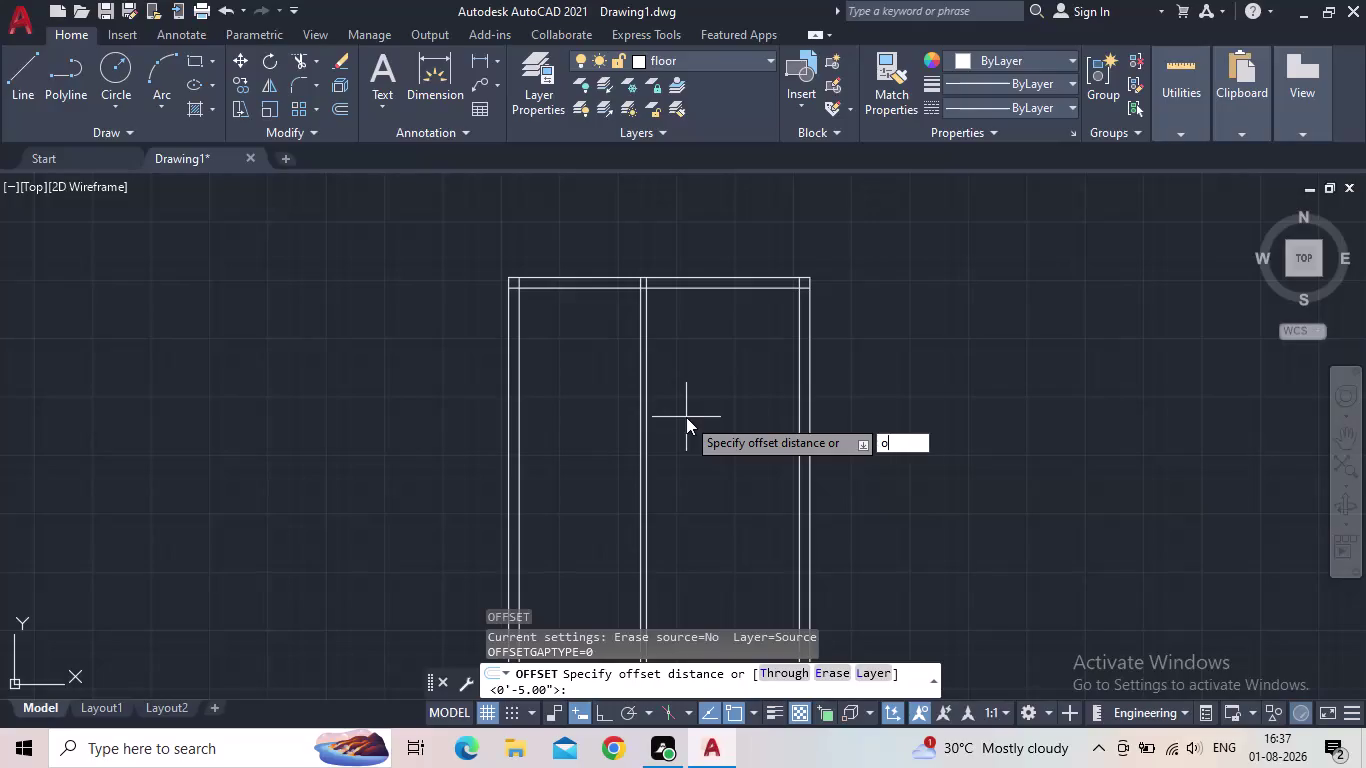
Offset the centre vertical line 10'-8" to one side.
text(10')
key(BackSpace)
key(BackSpace)
key(BackSpace)
key(BackSpace)
text(10)
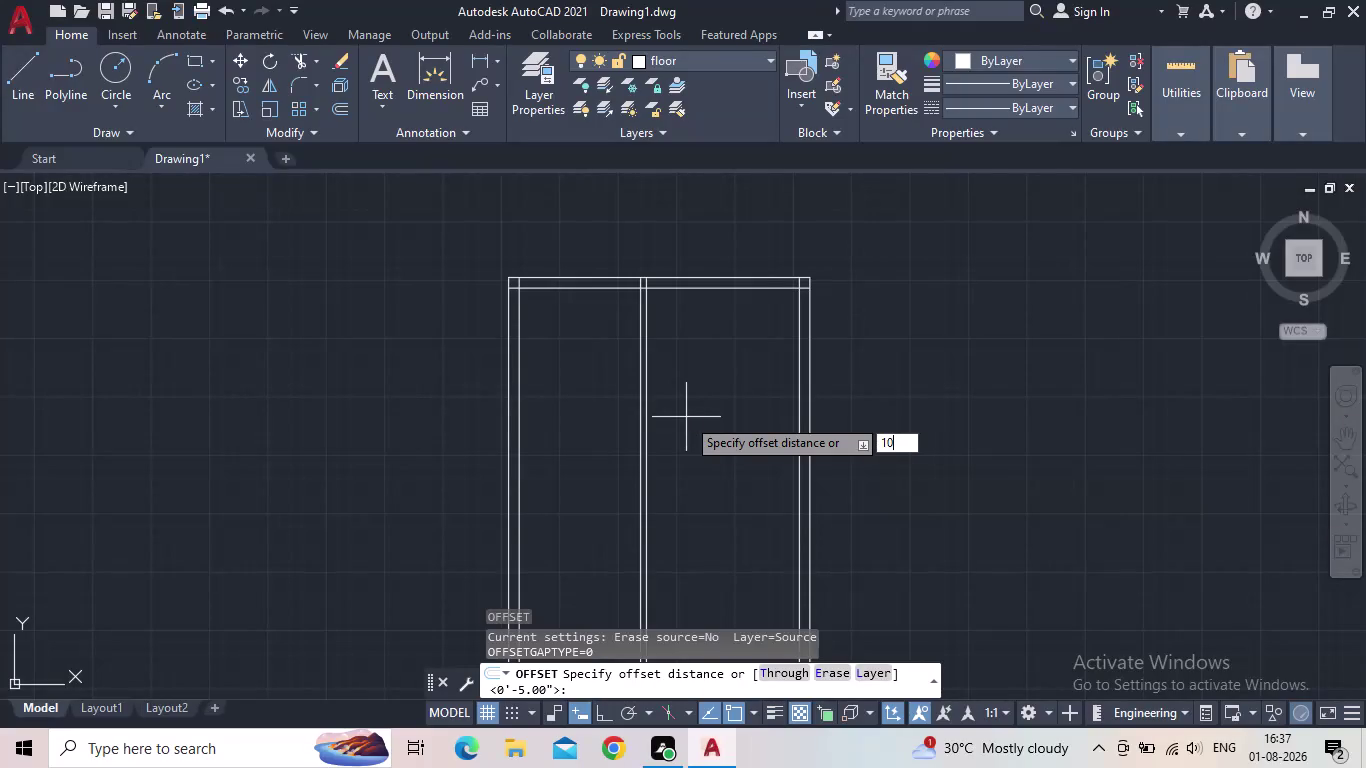
text('8")
key(Return)
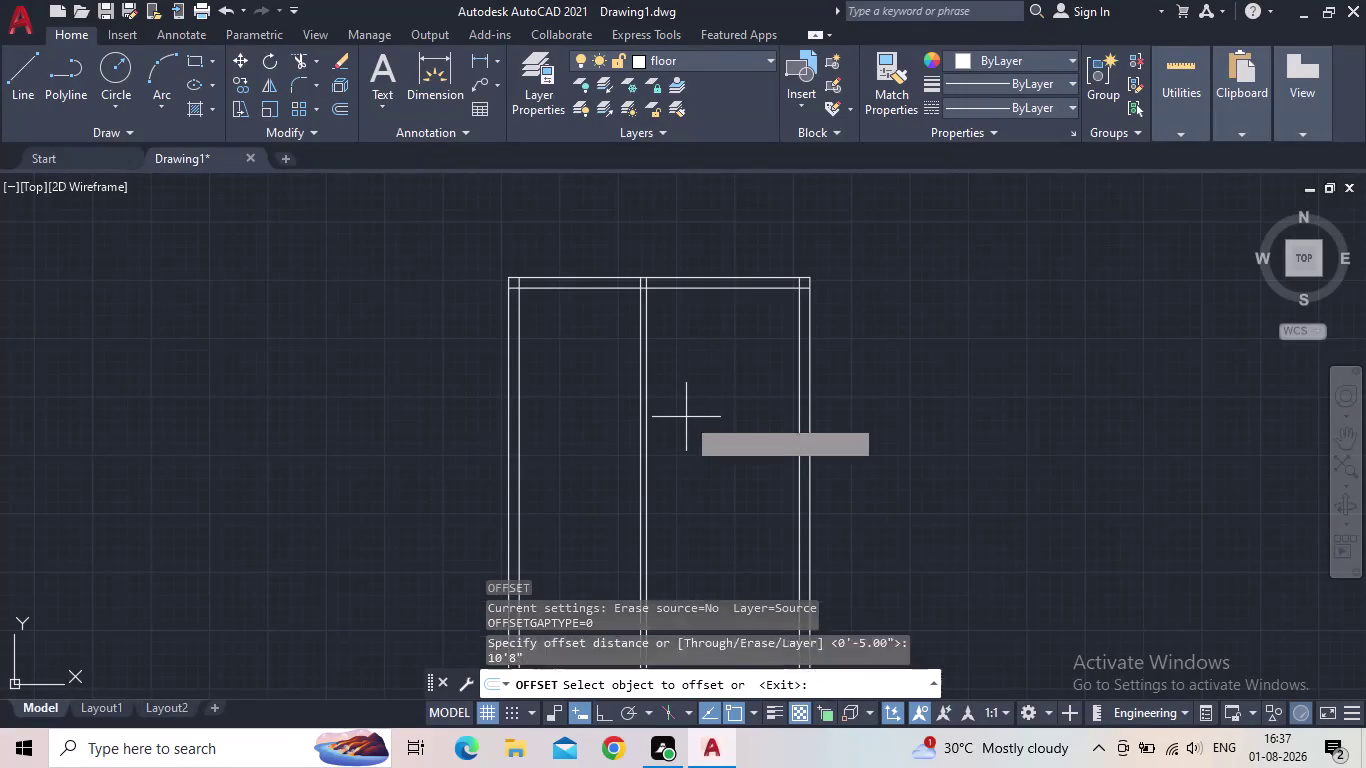
click(507, 336)
click(751, 332)
key(Escape)
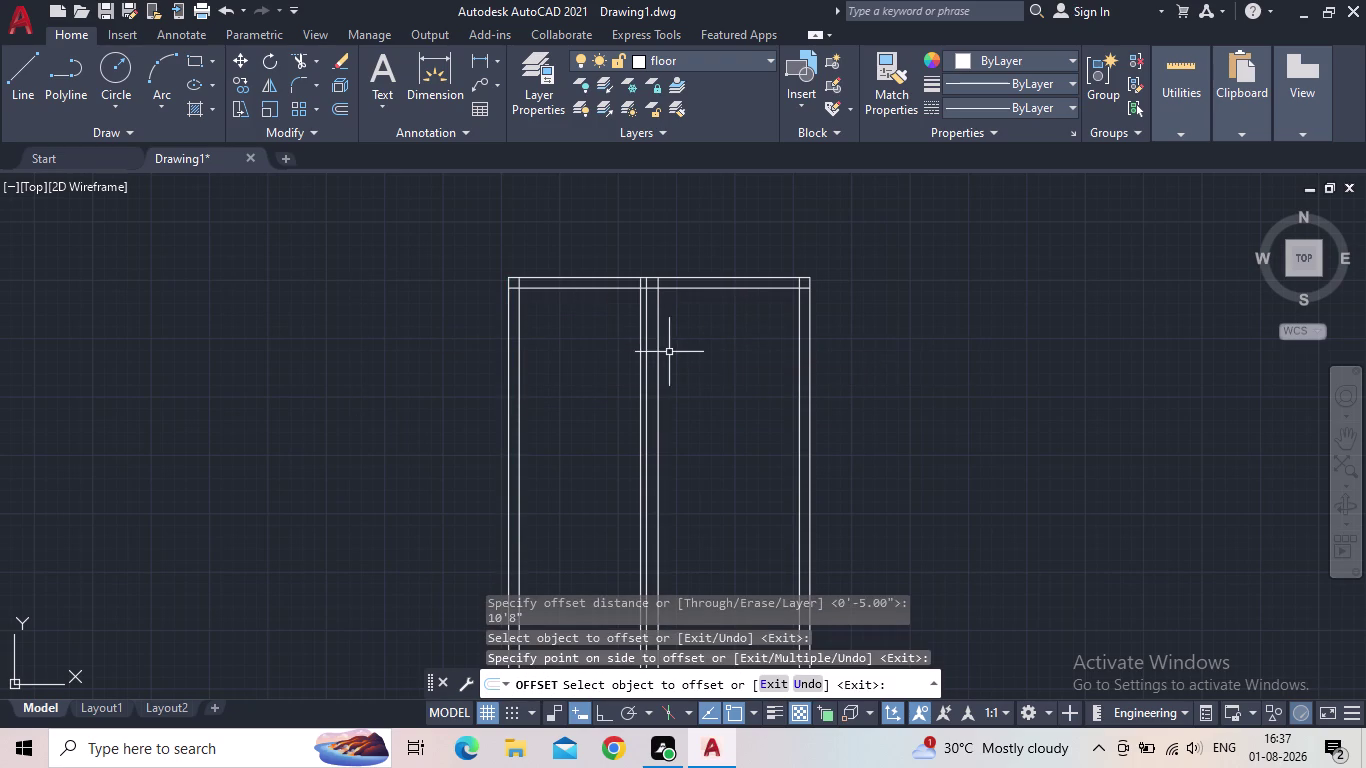
Offset the centre line again by 5" to form the double split.
key(o)
key(Return)
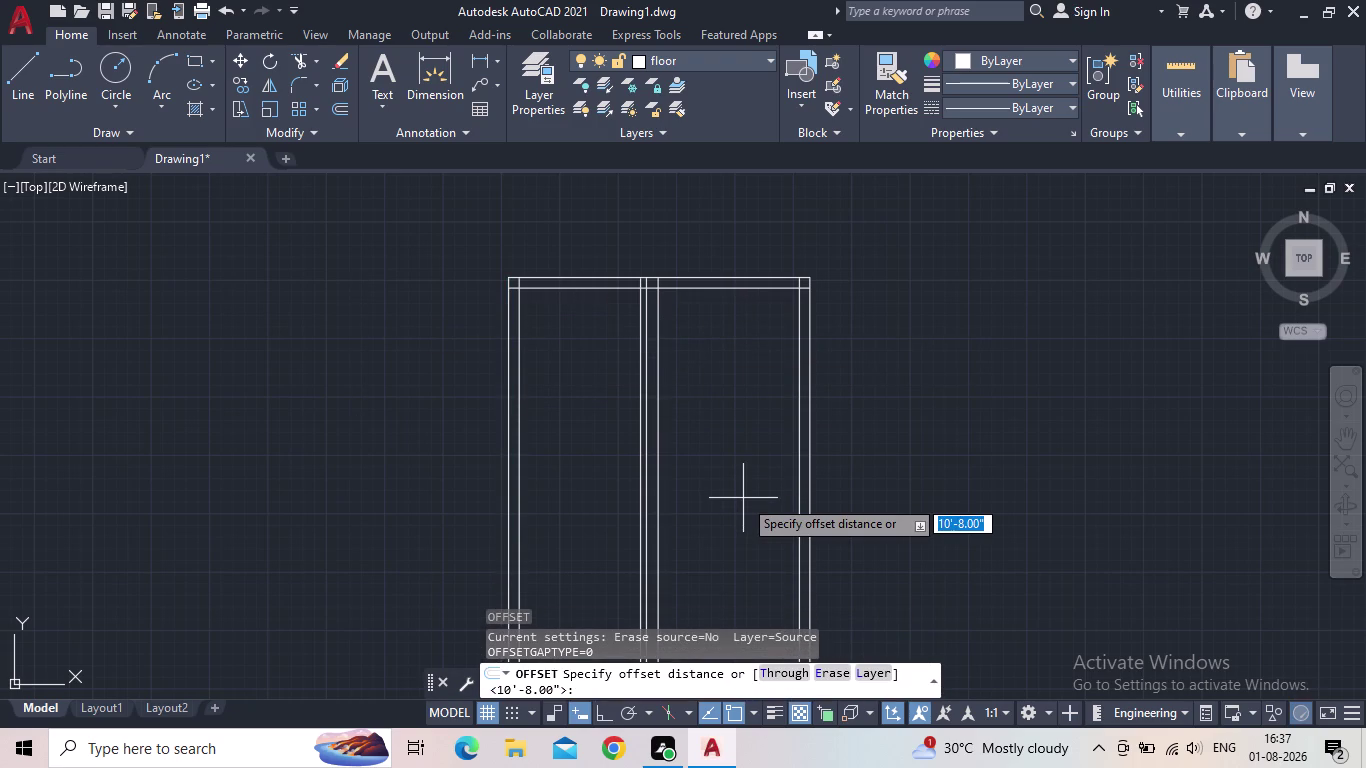
key(5)
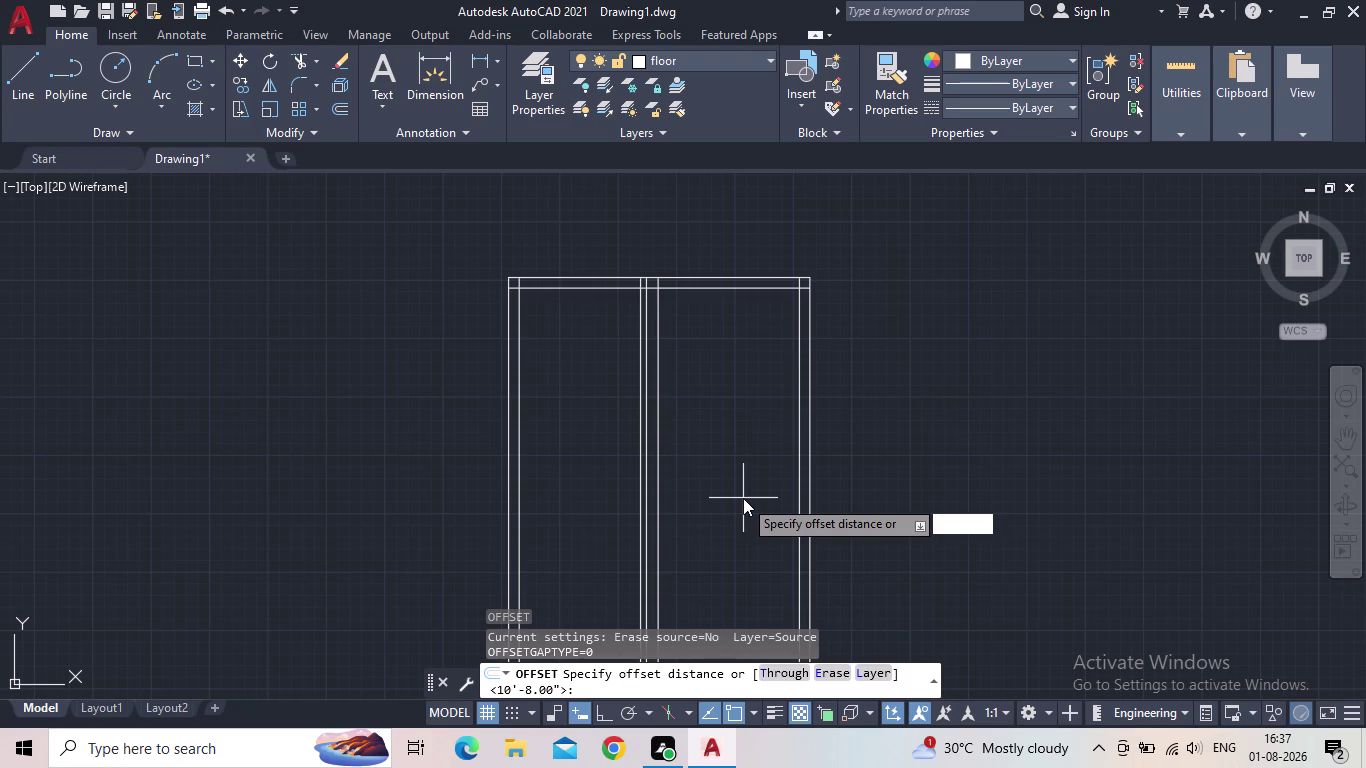
key(shift+quotedbl)
key(Return)
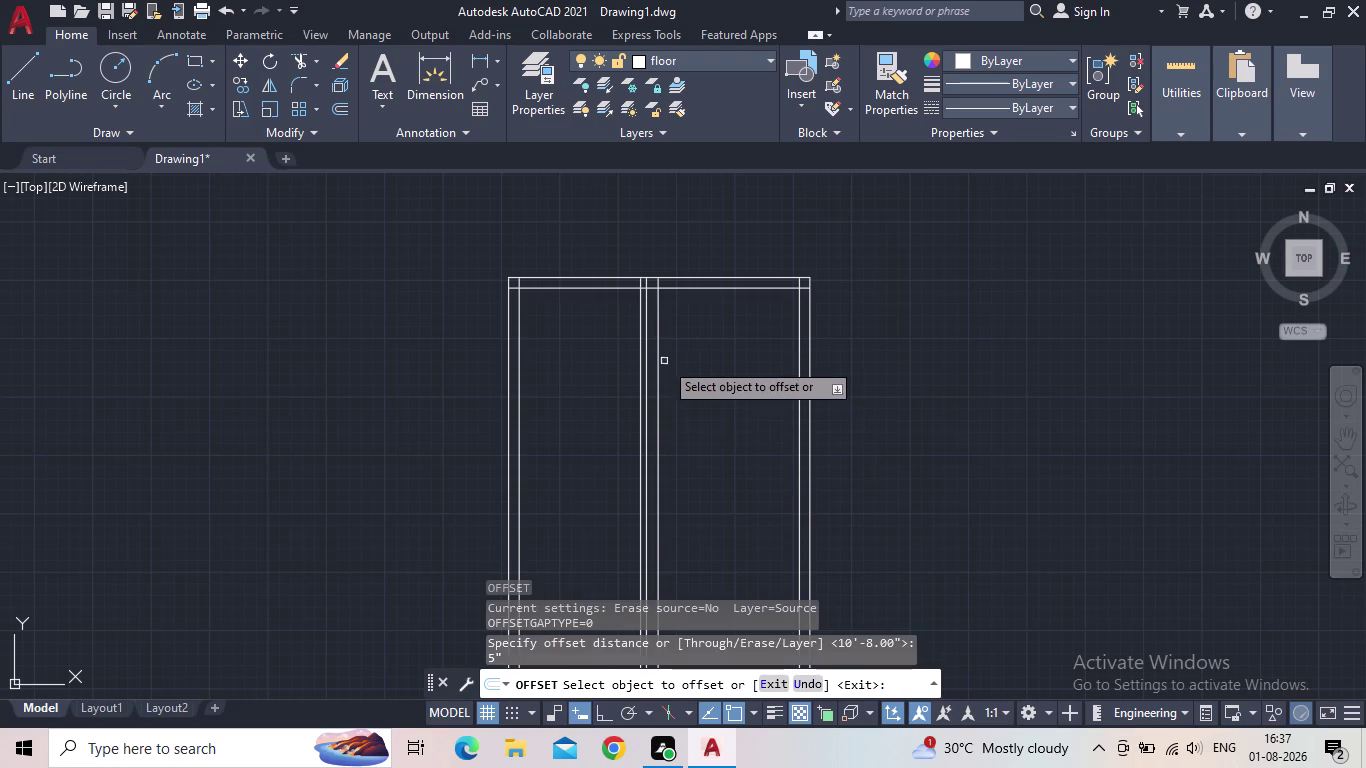
click(657, 347)
click(701, 344)
key(Escape)
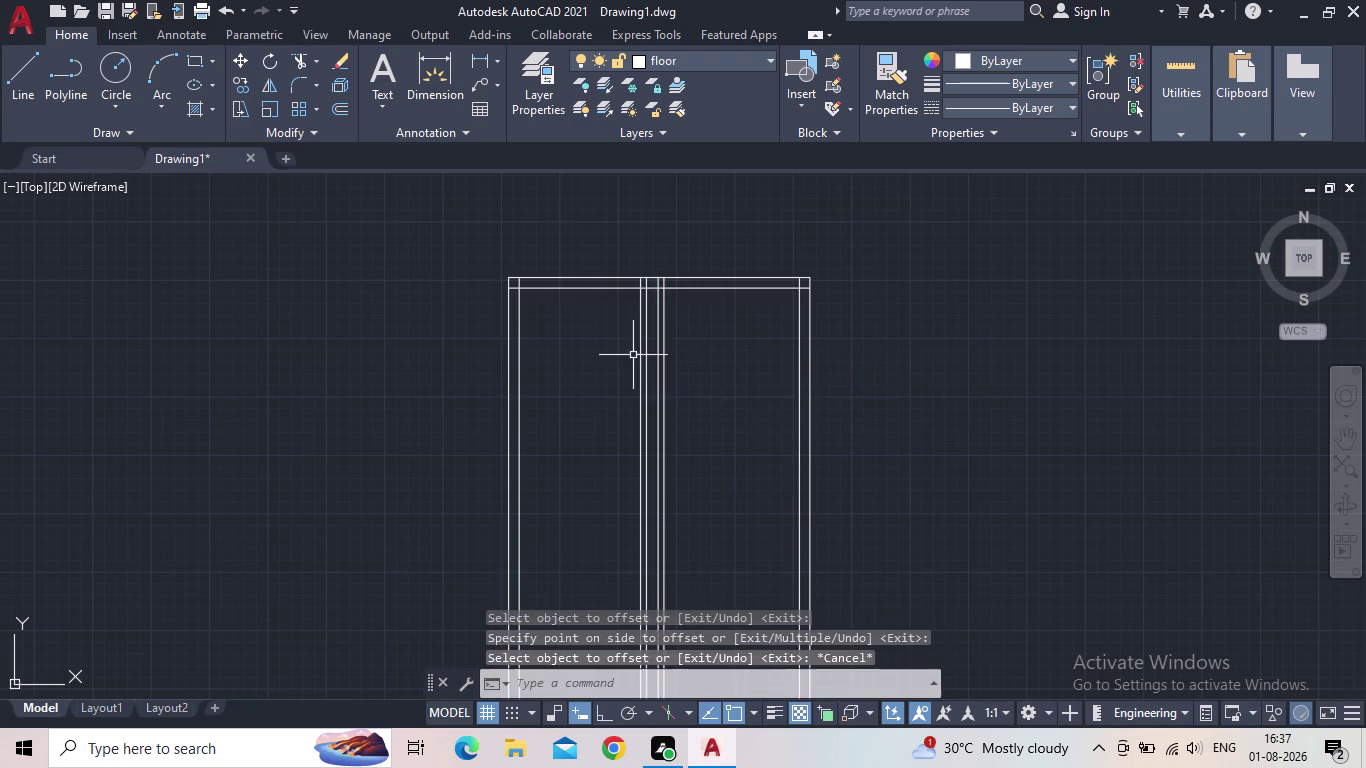
Fence-trim the extra centre lines in the door opening with TR, leaving a clean double line.
scroll(up, 3)
scroll(down, 3)
scroll(down, 3)
scroll(up, 3)
scroll(up, 3)
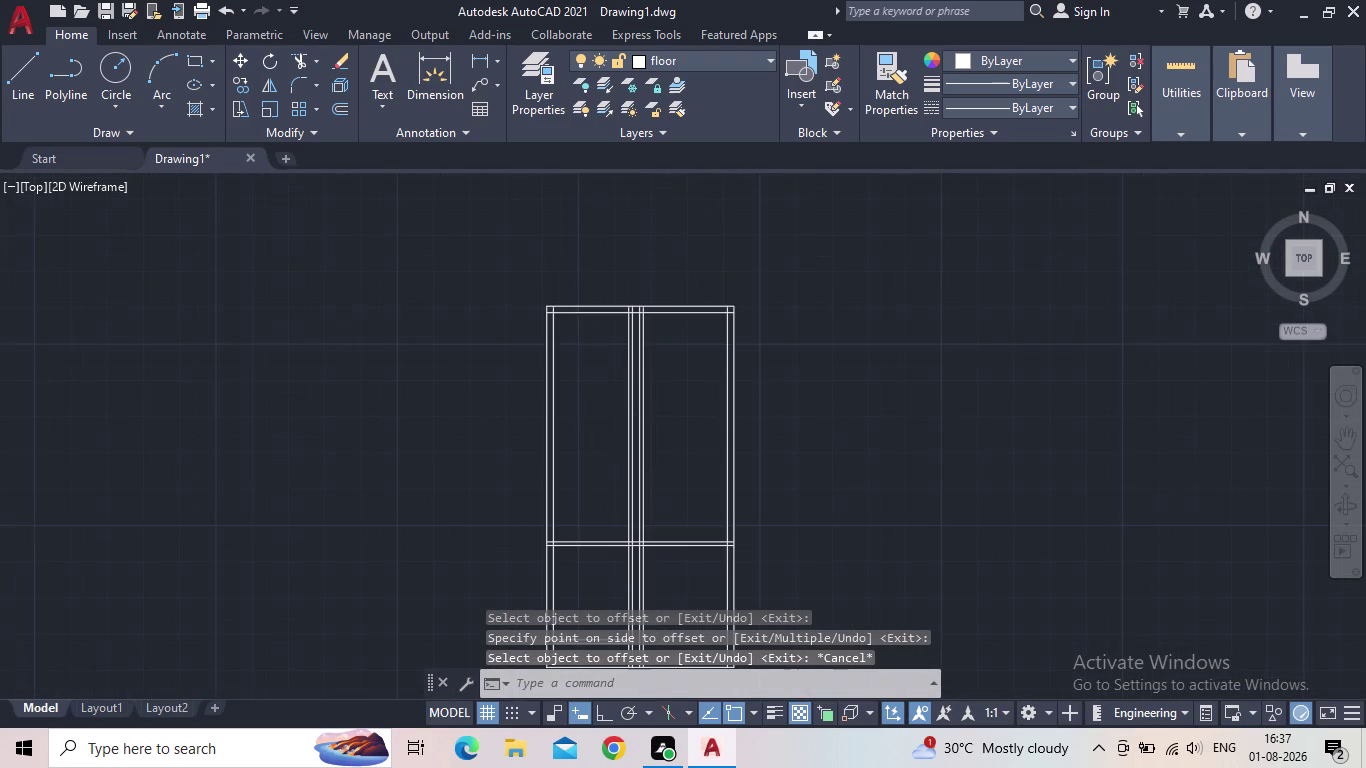
text(t)
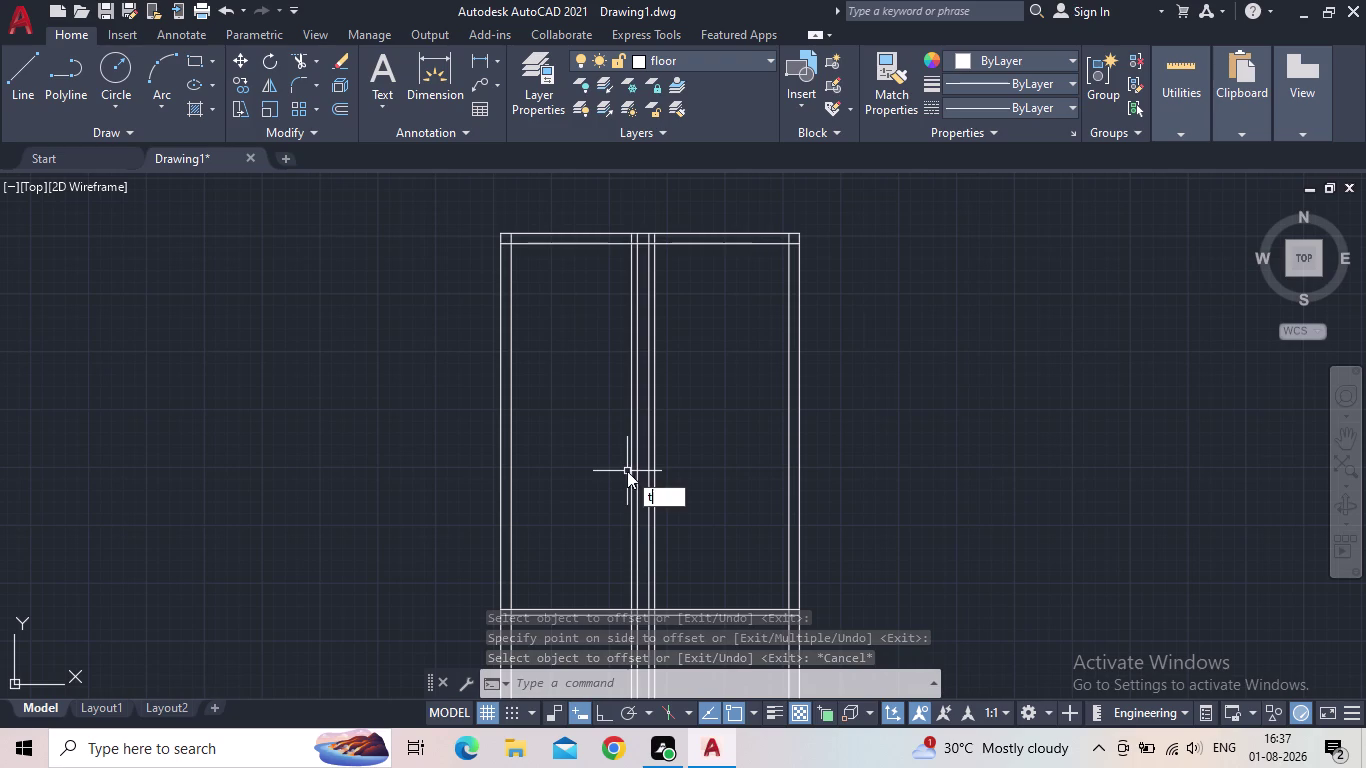
text(r)
key(space)
click(644, 454)
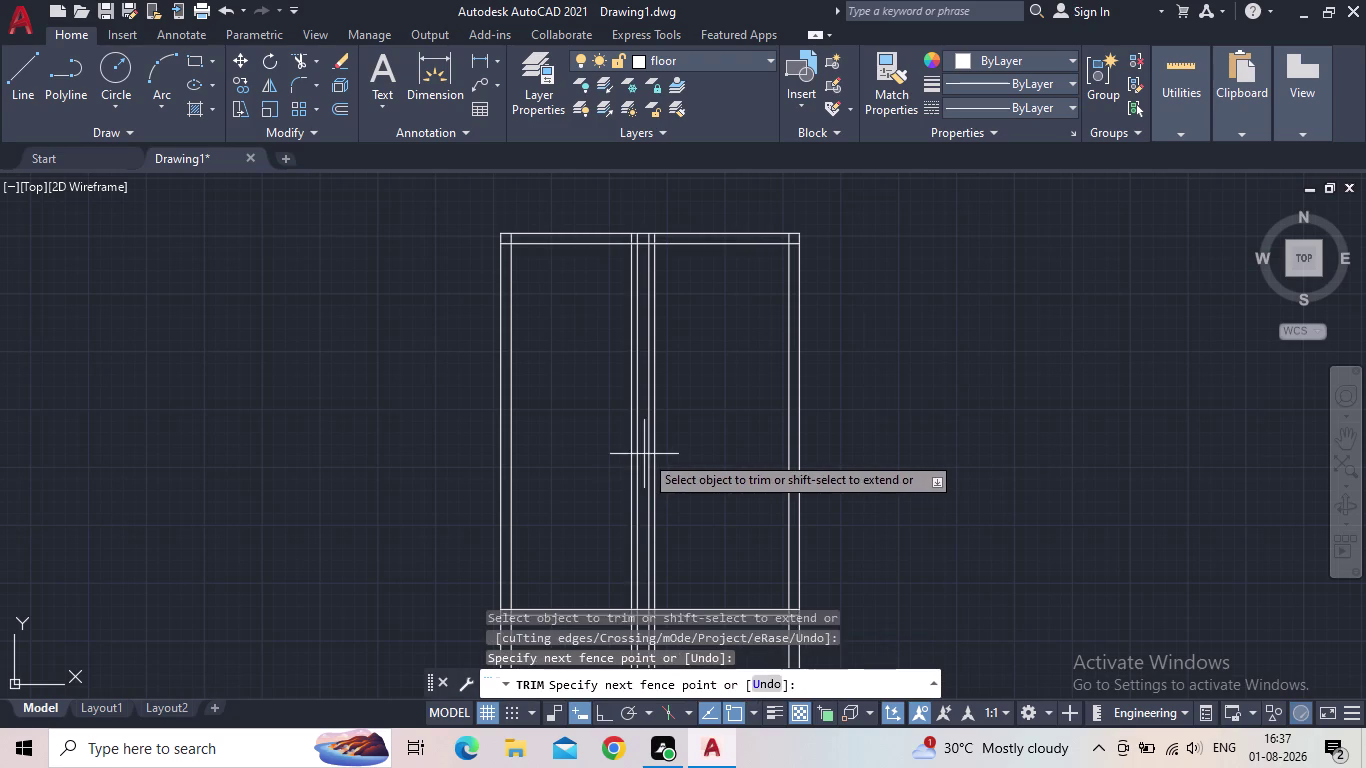
click(623, 452)
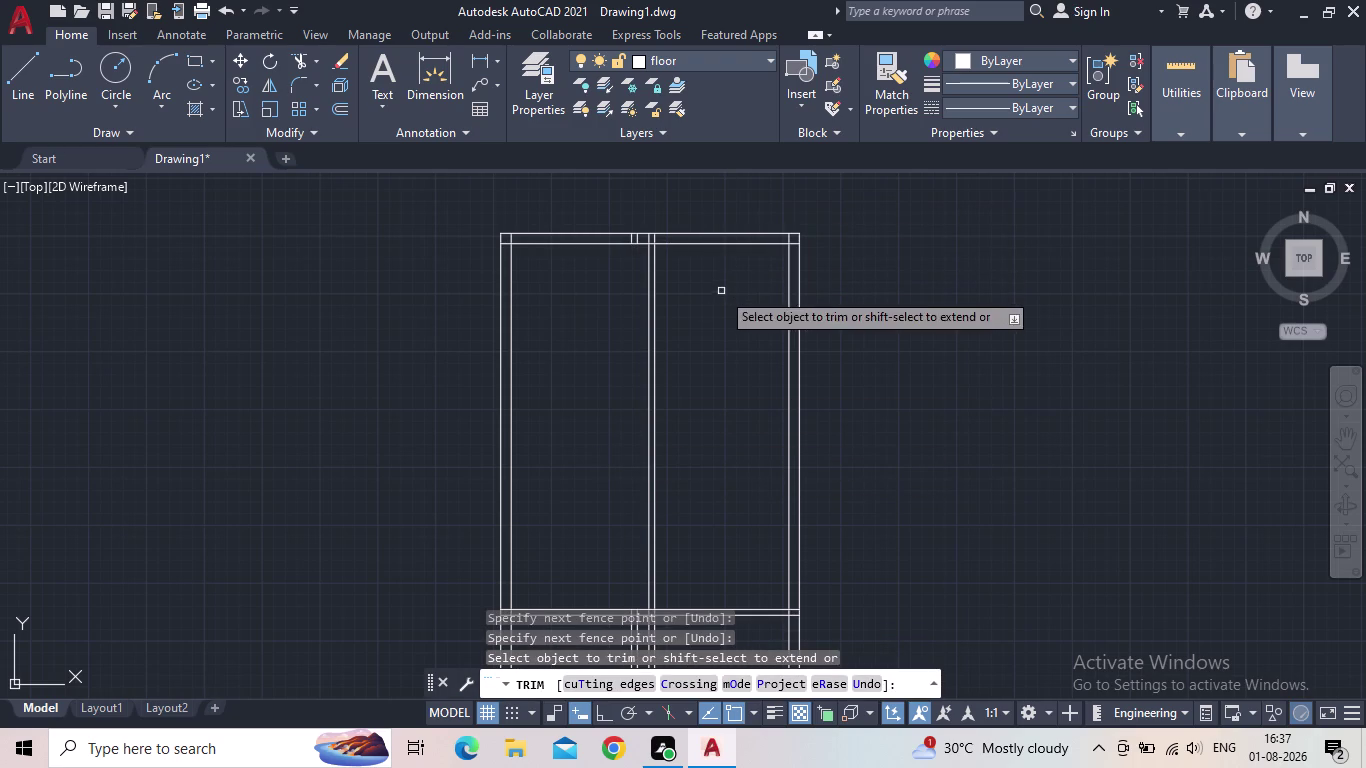
key(Escape)
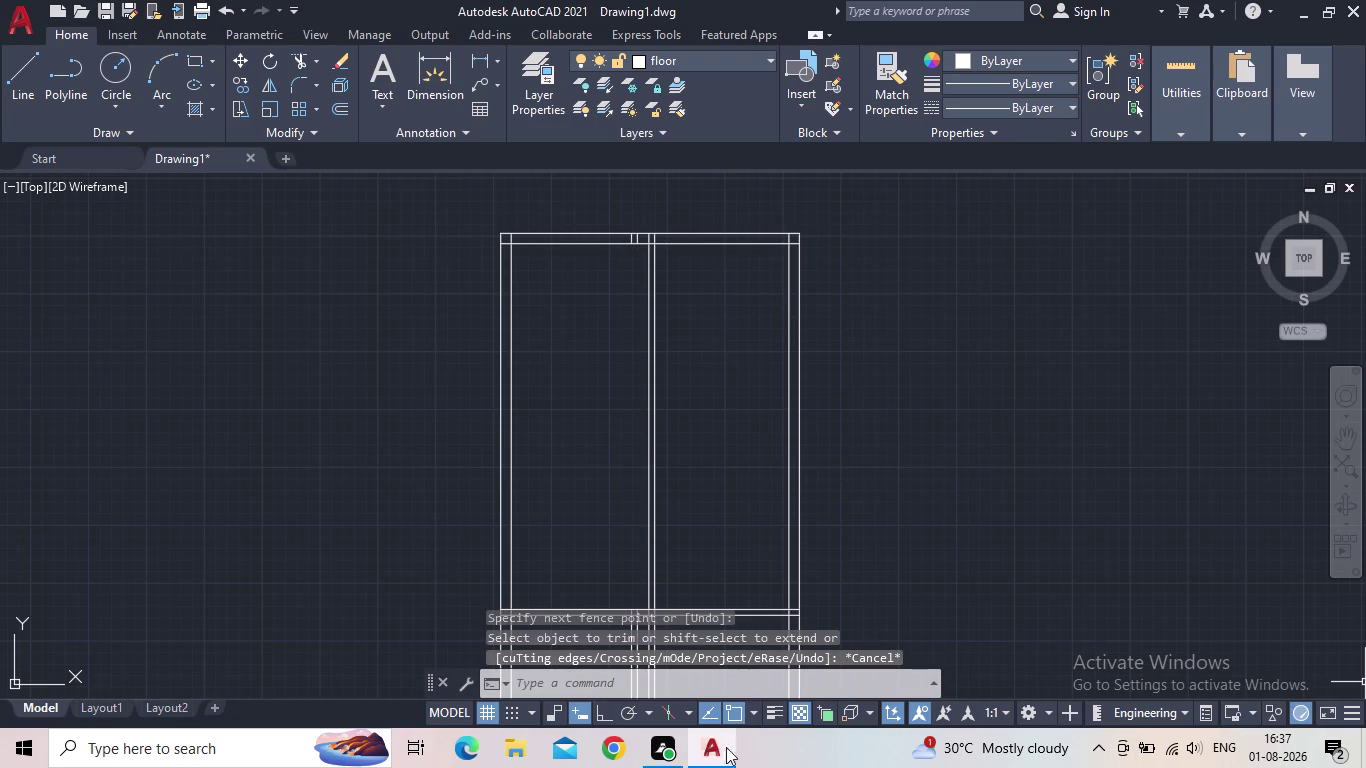